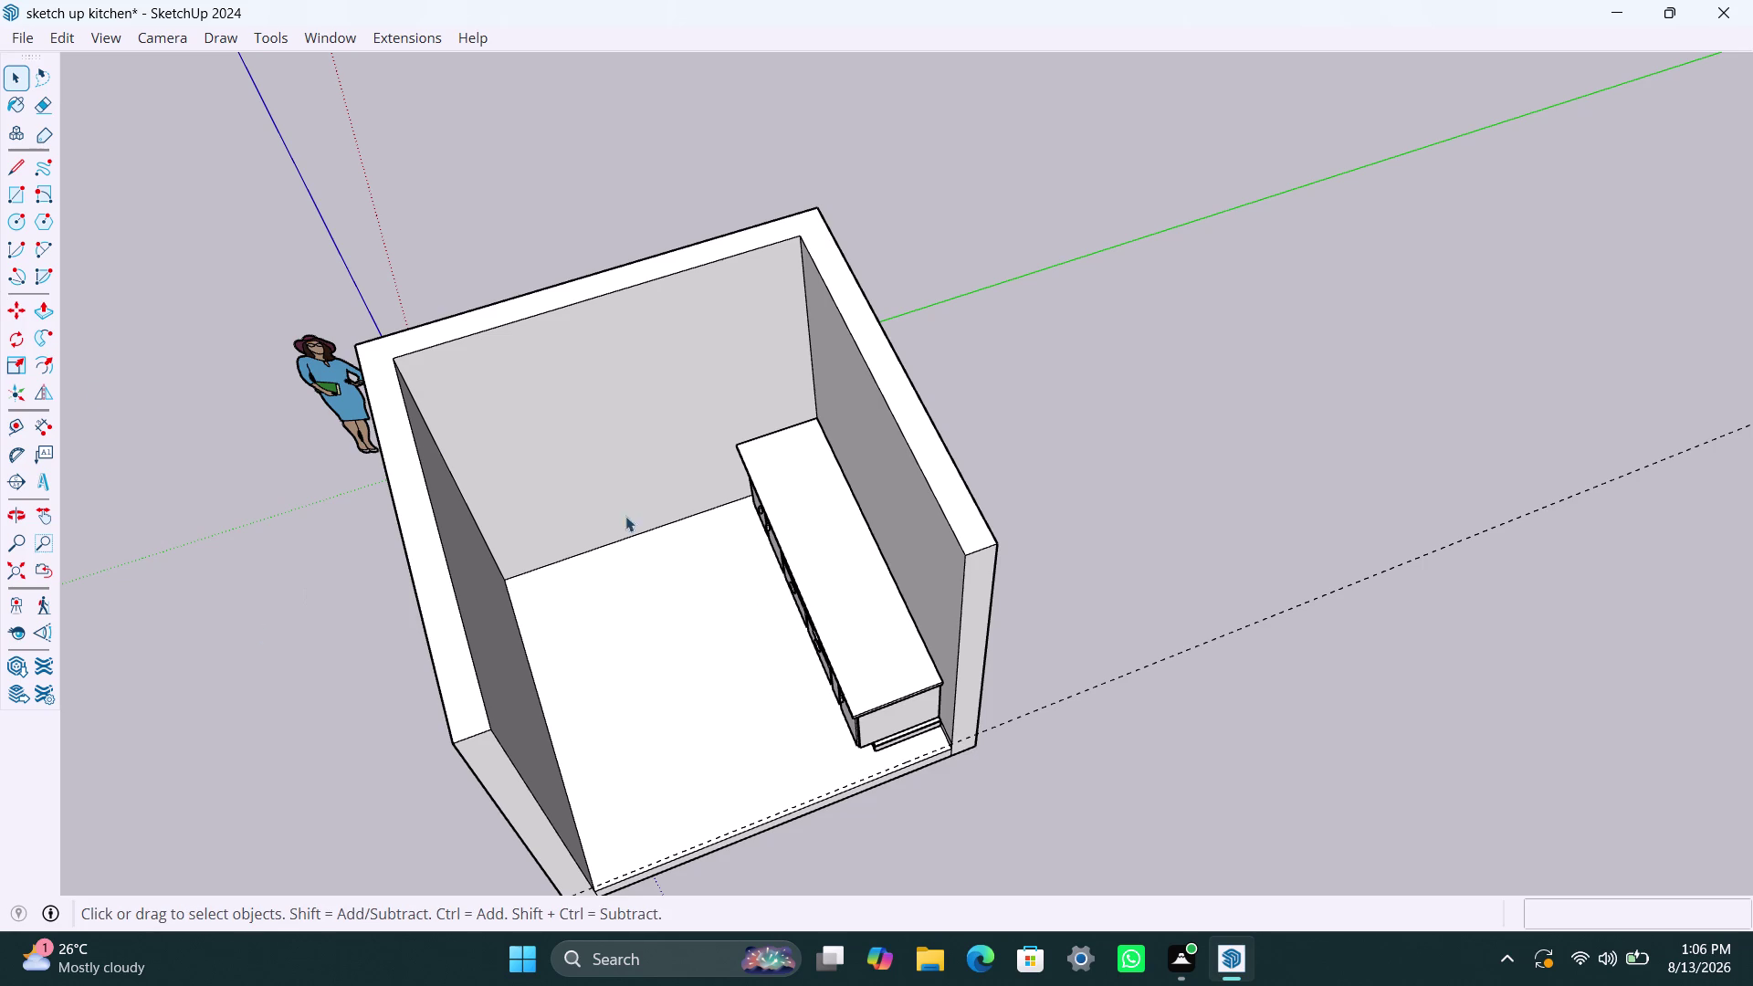
Orbit the room to face the base cabinet fronts under the countertop.
scroll(down, 3)
middle_drag(656, 723, 1048, 593)
scroll(up, 3)
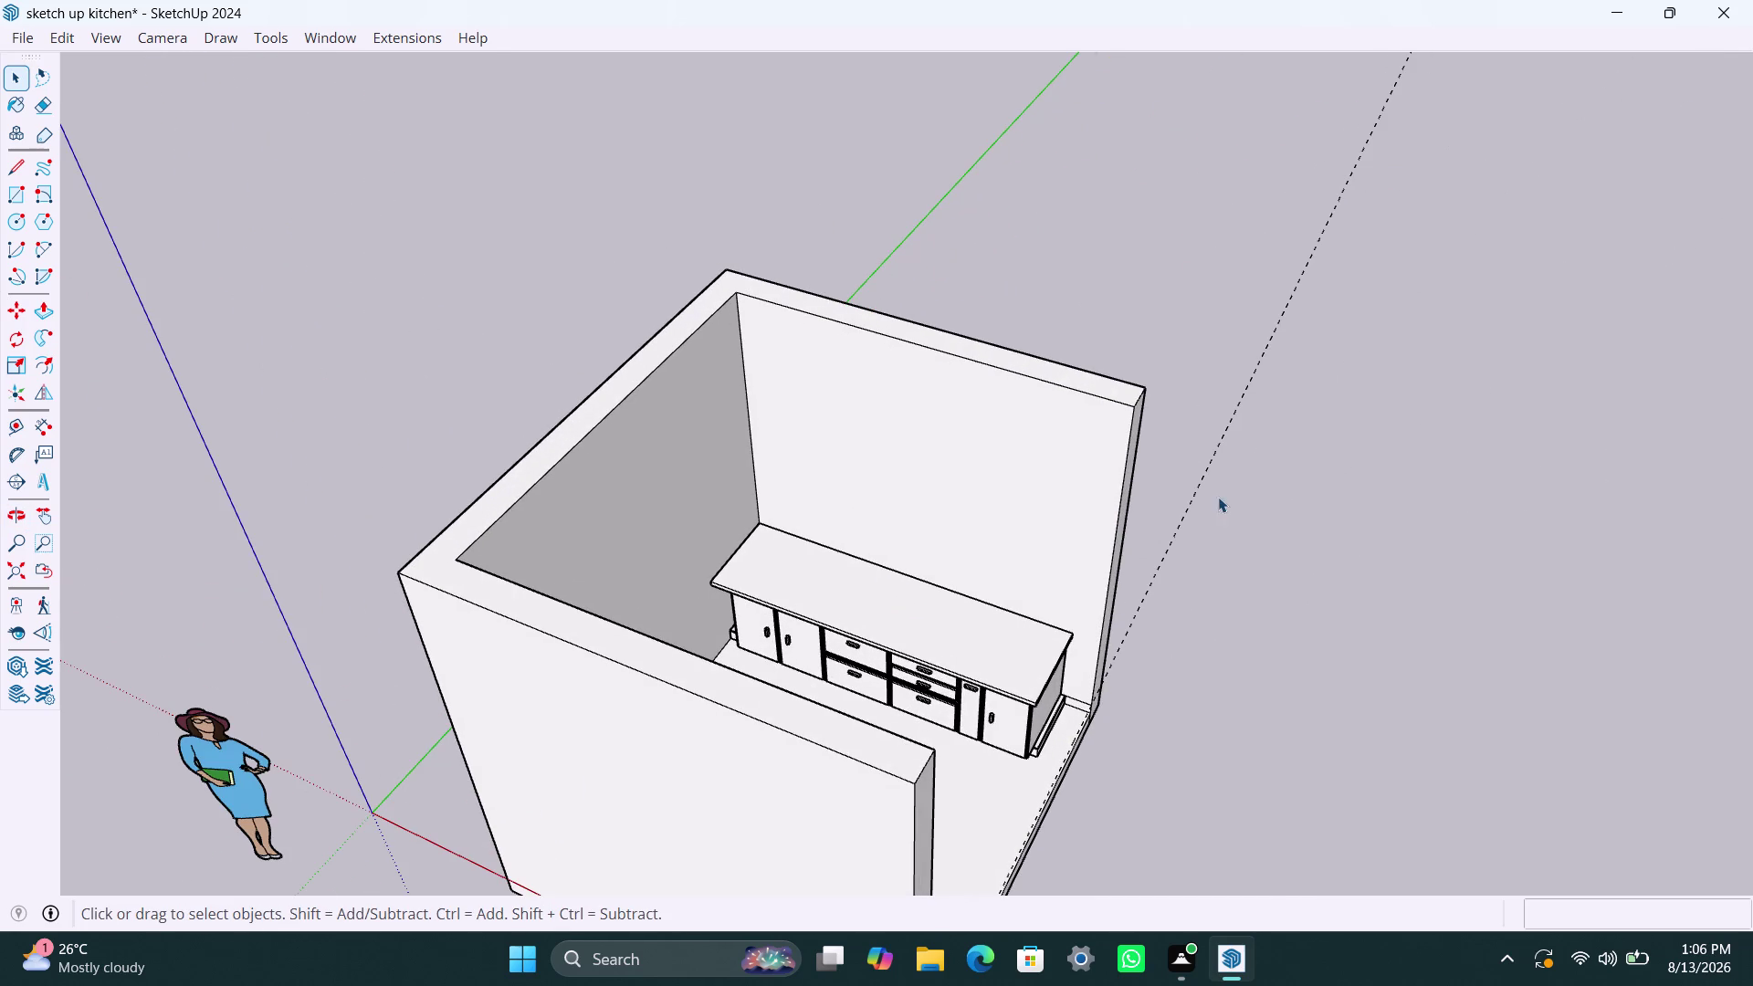
Delete one selected element near the cabinet run, then zoom in for a close review.
click(1188, 509)
key(Delete)
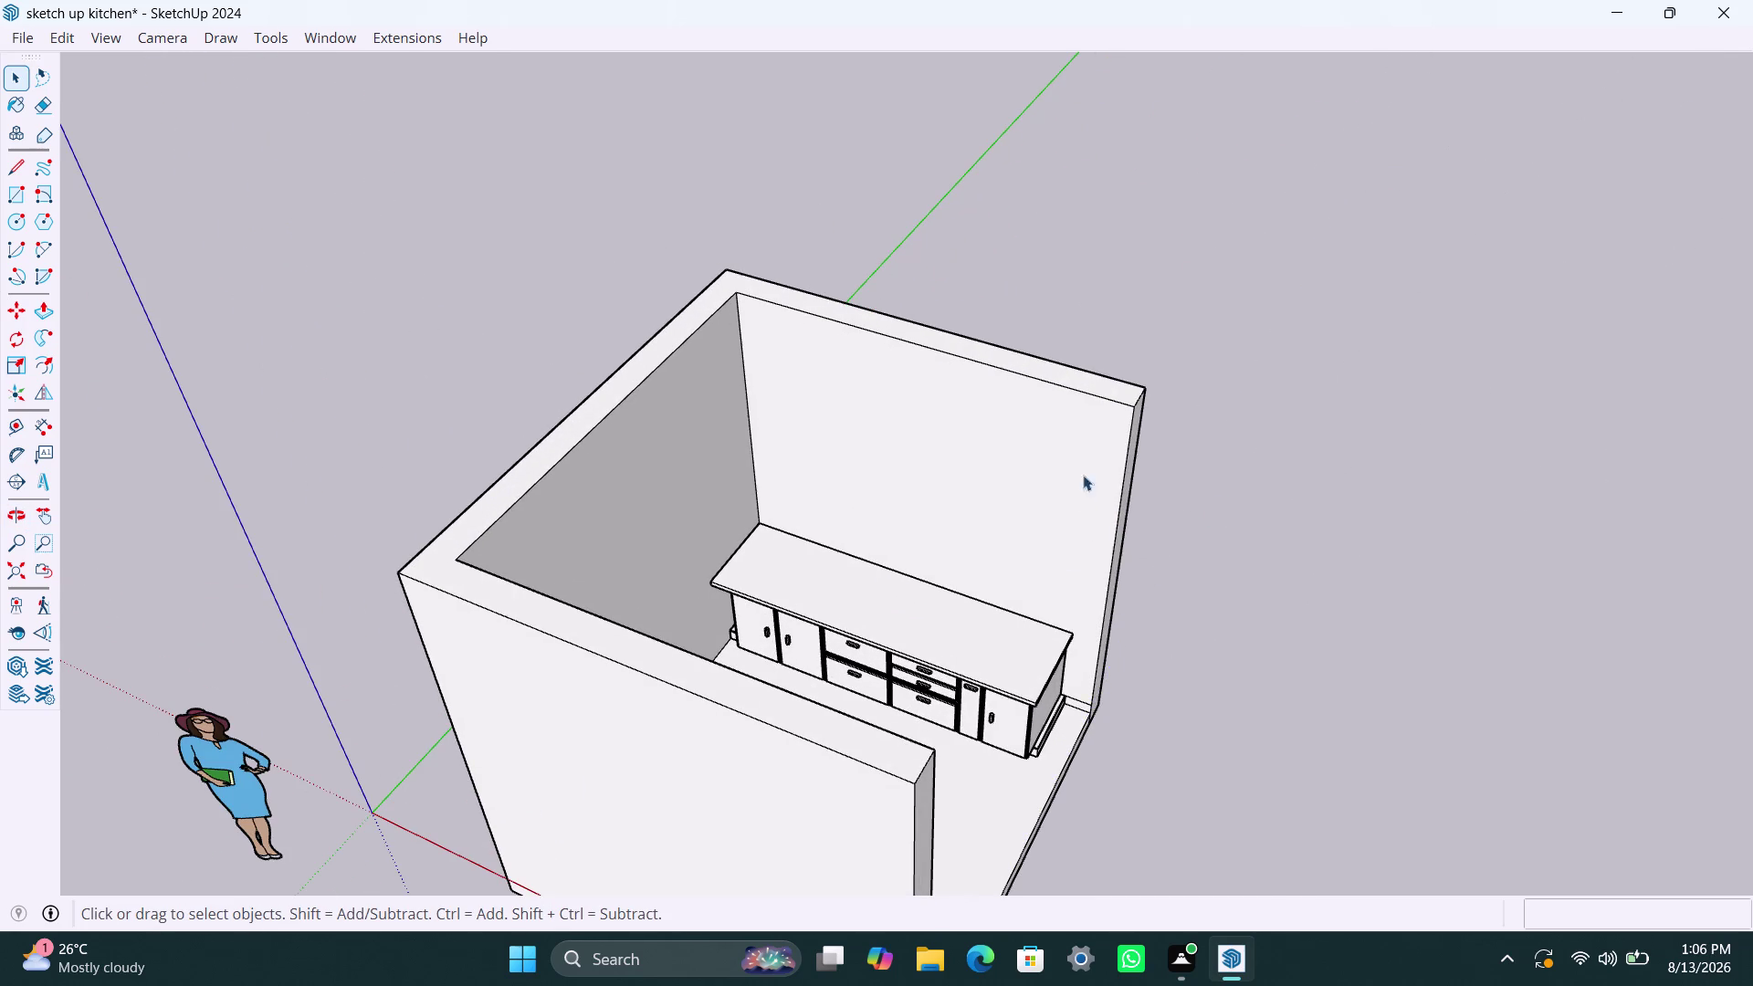
scroll(down, 3)
scroll(up, 3)
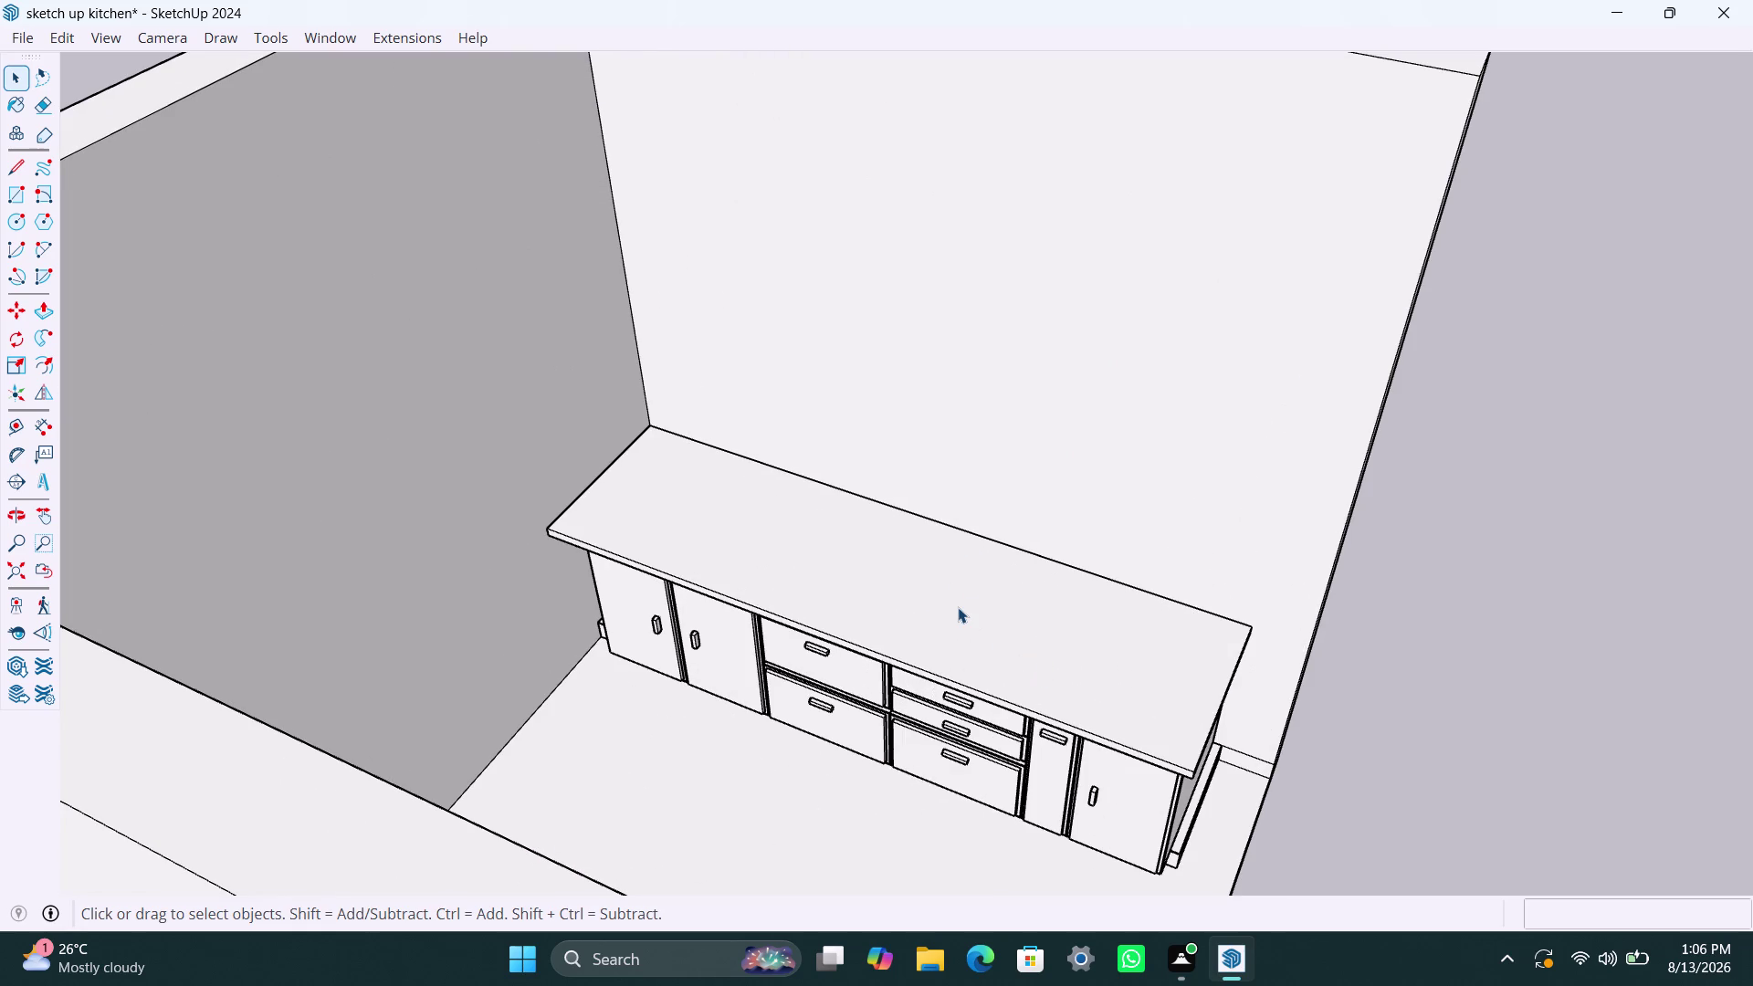